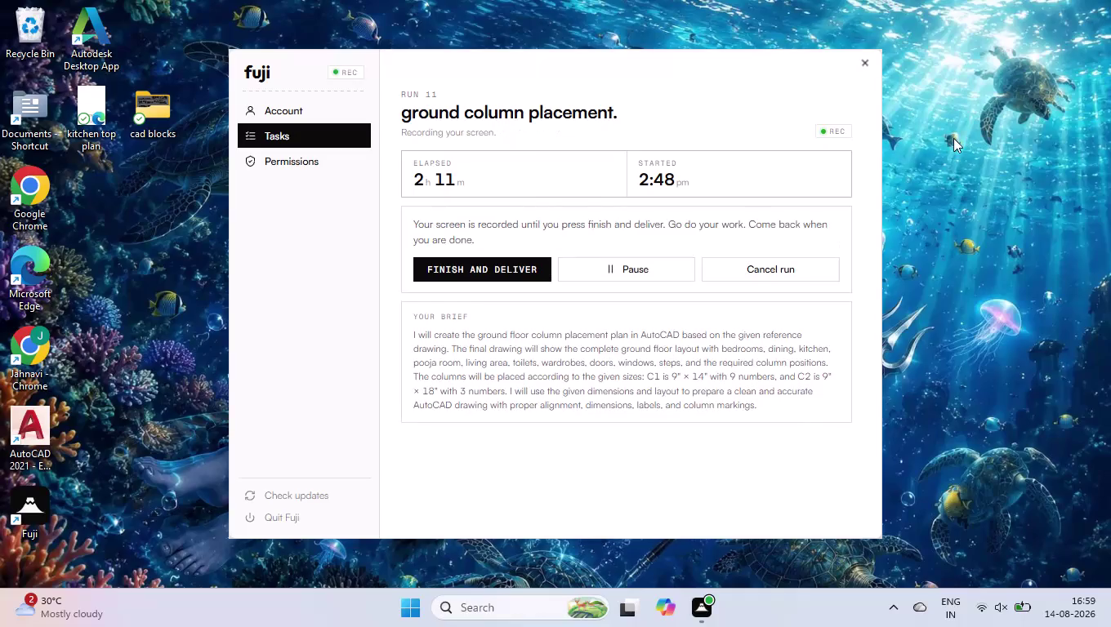
Dismiss the desktop options menu and switch back to the AutoCAD 2021 session from the taskbar.
click(921, 209)
right_click(929, 175)
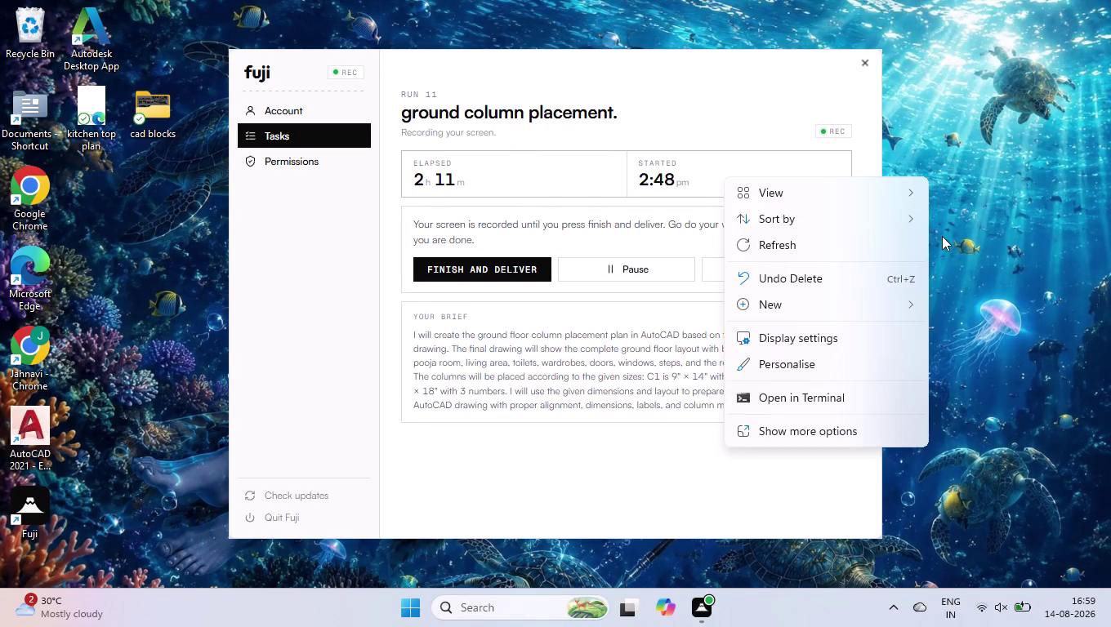
click(885, 244)
click(411, 610)
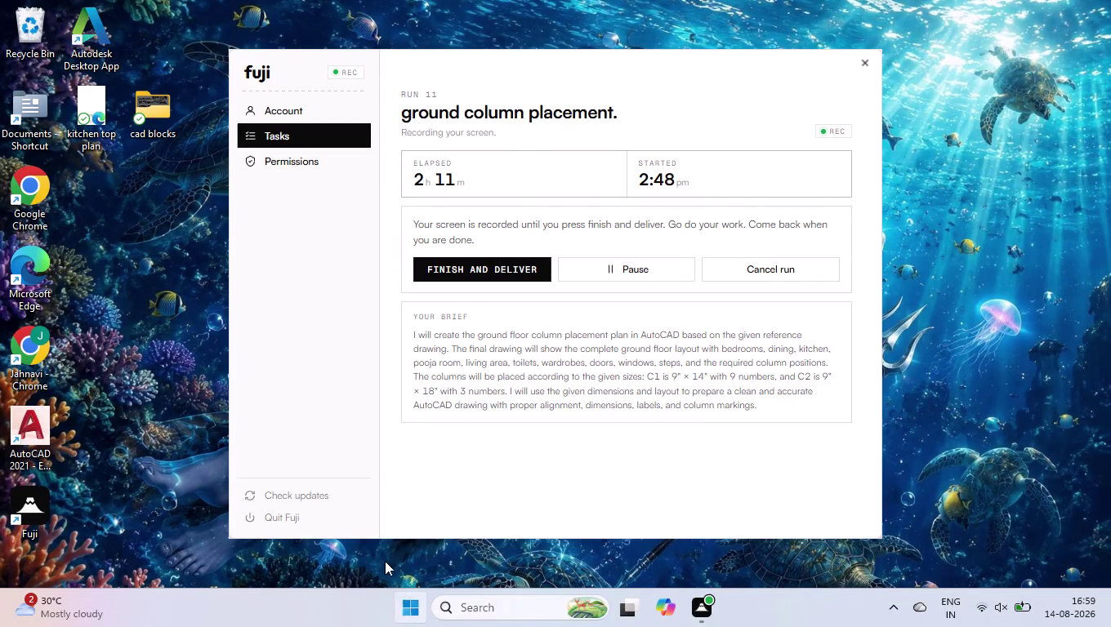
scroll(down, 3)
click(285, 356)
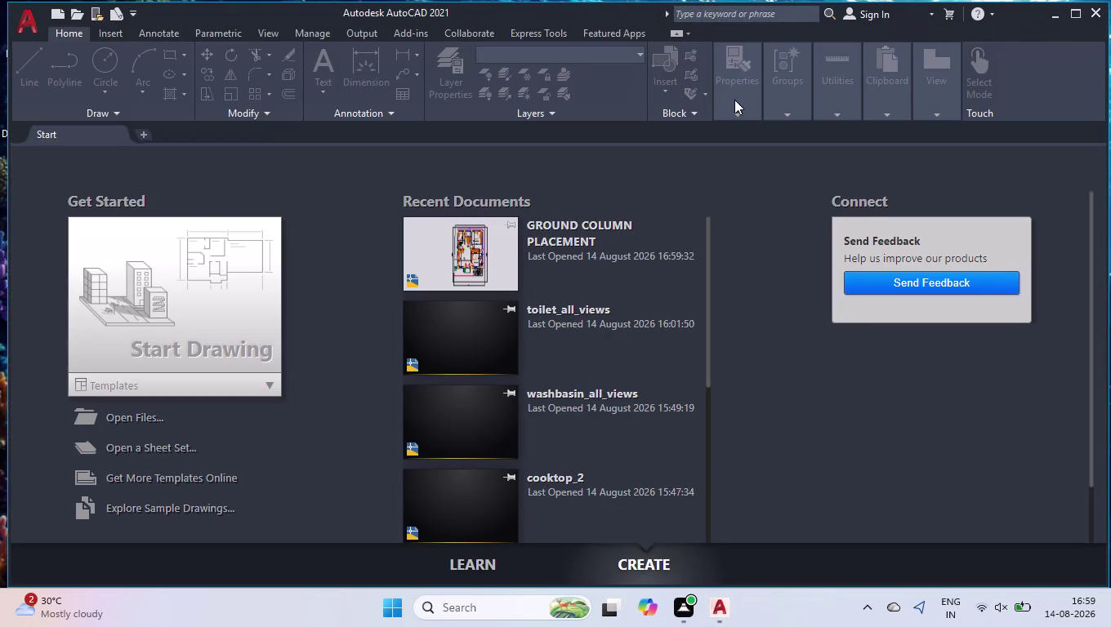
Work with the GROUND COLUMN PLACEMENT entry in the Start tab's Recent Documents list.
click(515, 258)
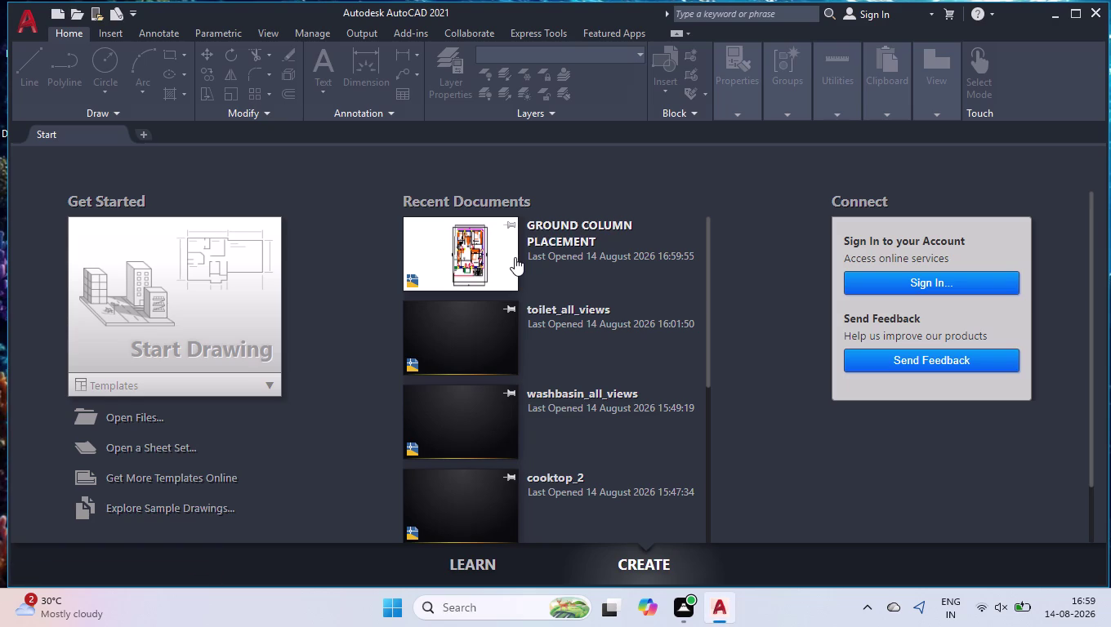
drag(515, 257, 522, 271)
double_click(519, 268)
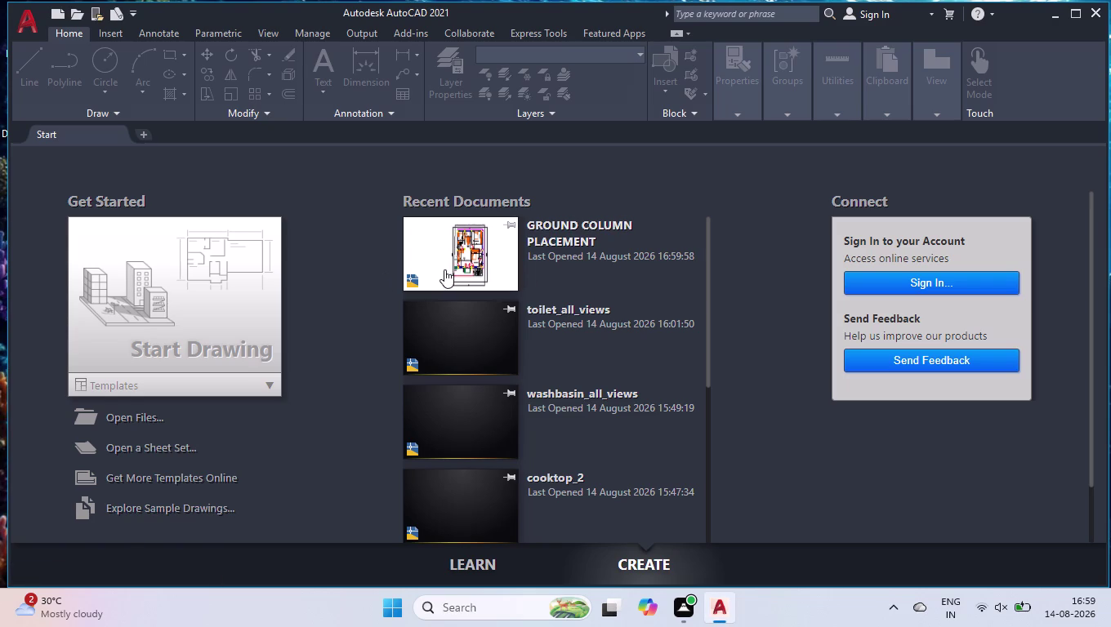
double_click(449, 268)
right_click(451, 269)
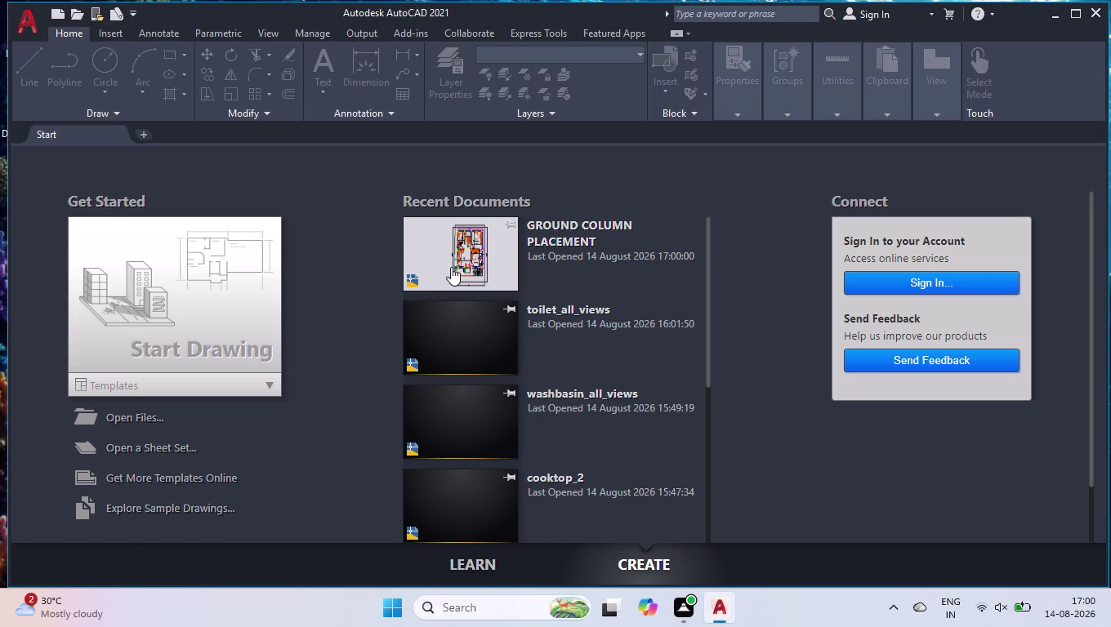
key(Delete)
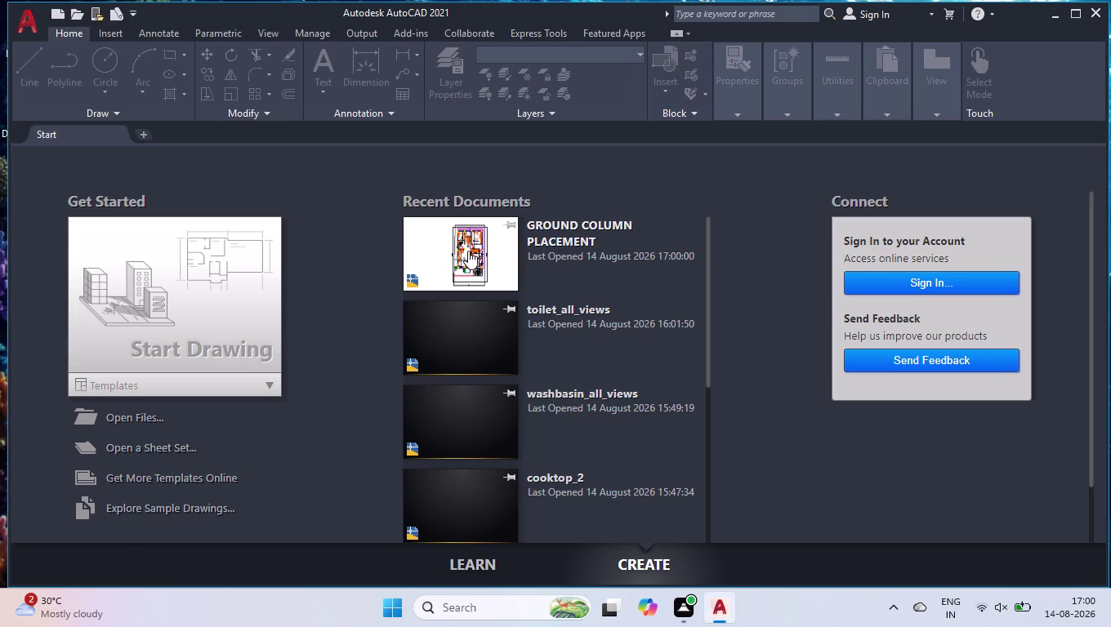
key(Delete)
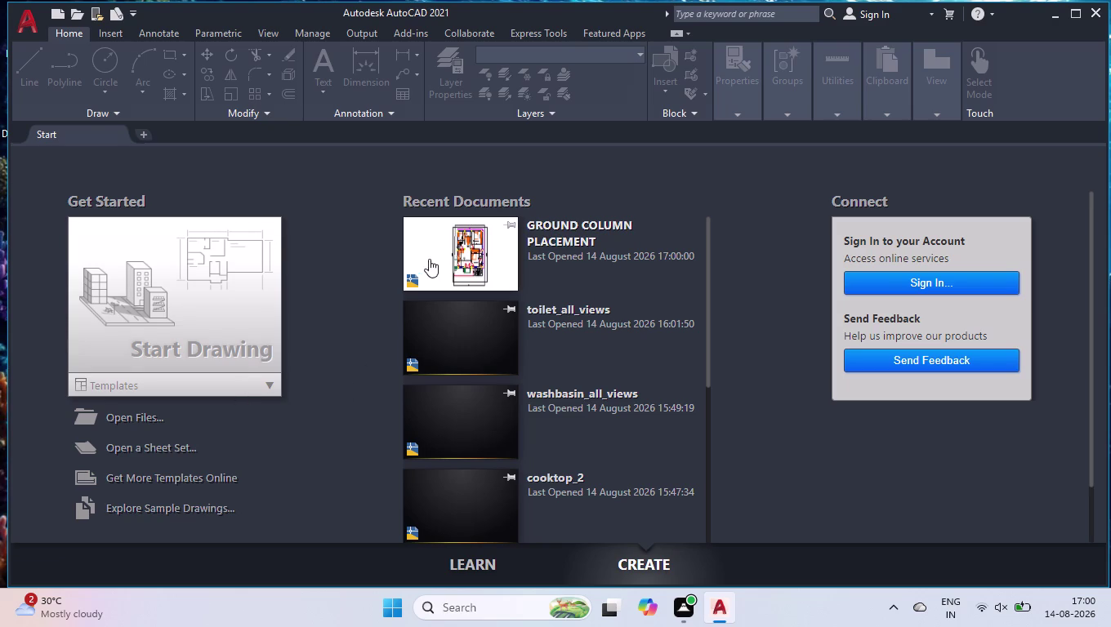
click(440, 264)
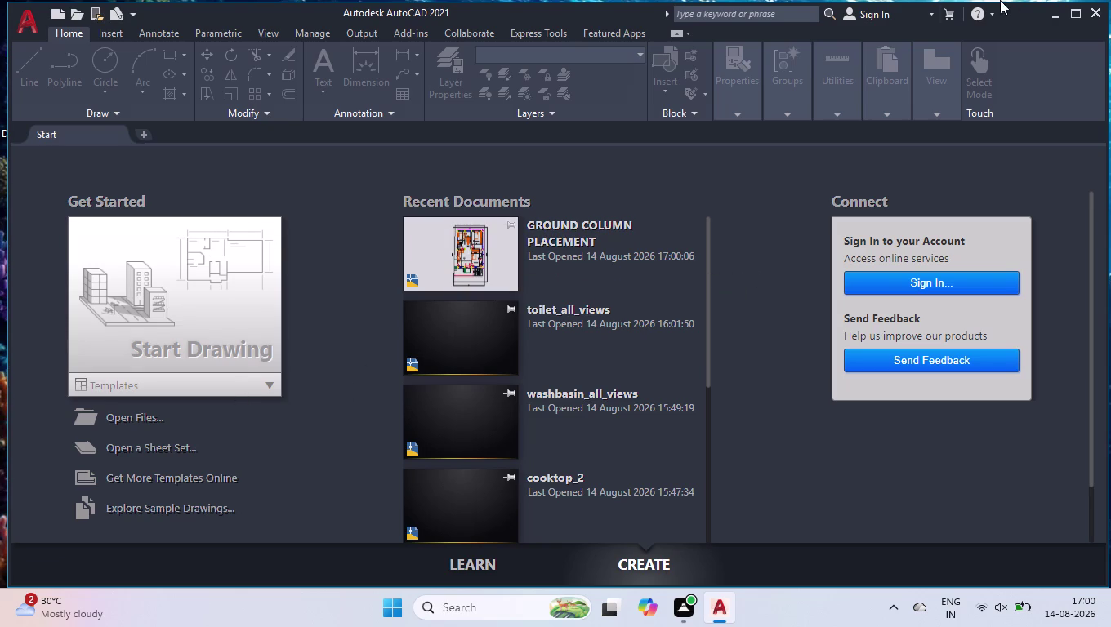